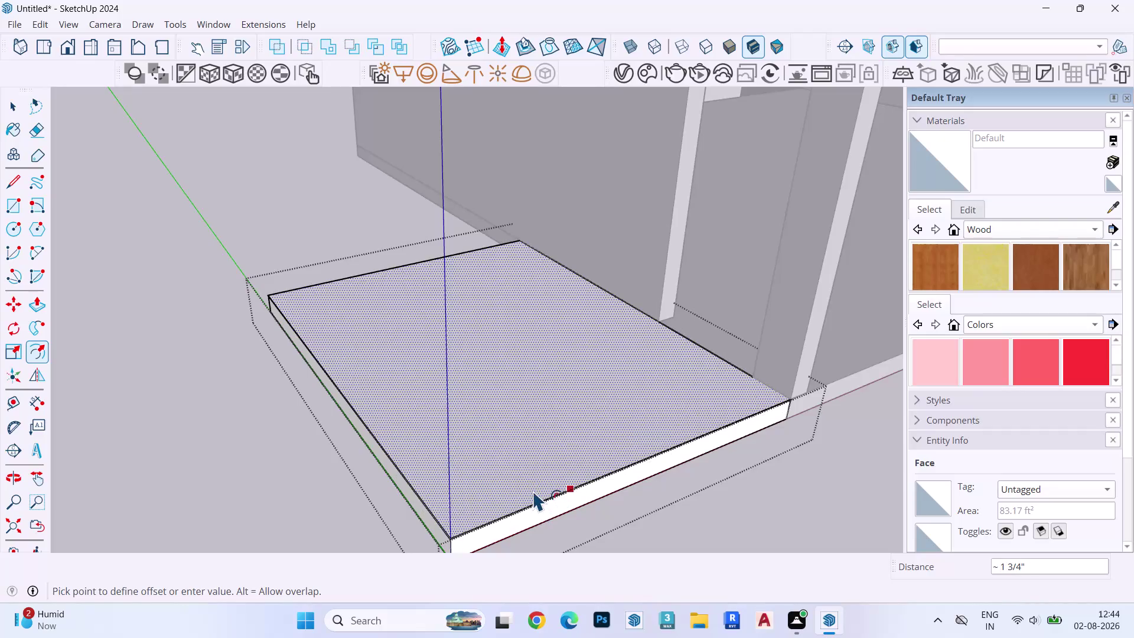
Offset the slab's top face inward by 6 inches.
text(6)
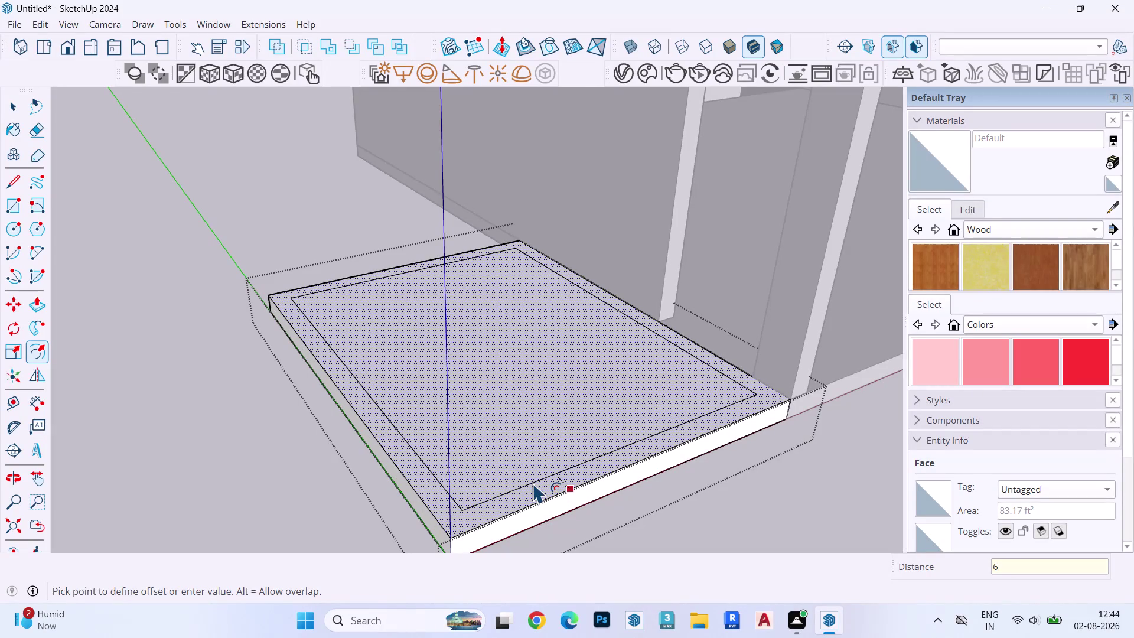
text(")
key(Return)
Move one edge of the inner outline flush with the slab's outer edge.
key(space)
scroll(up, 3)
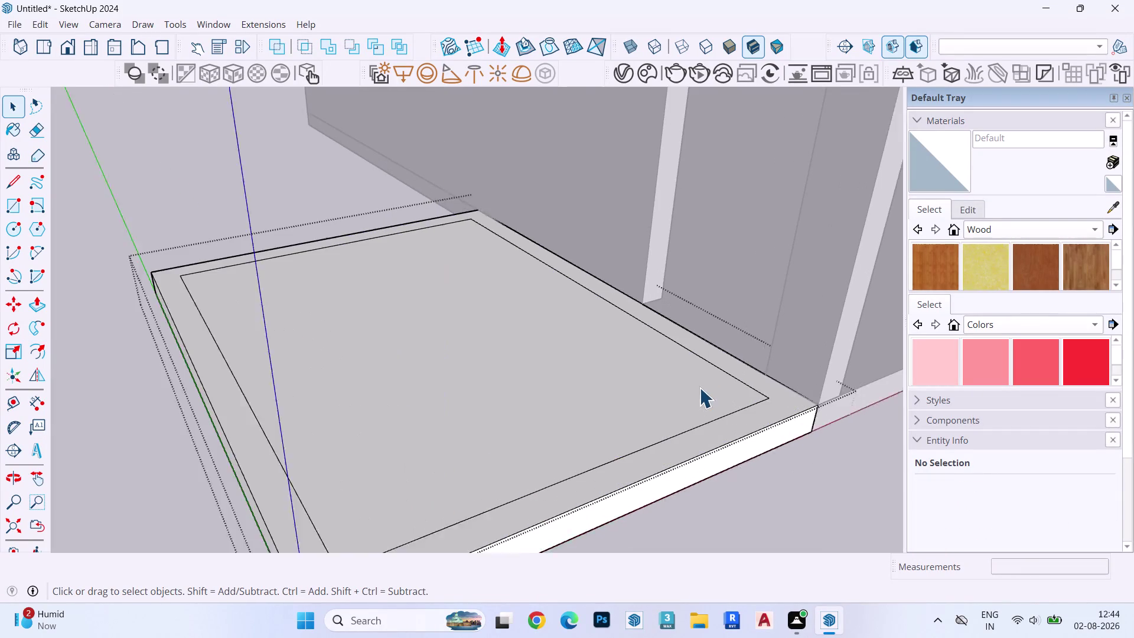
click(722, 371)
click(727, 371)
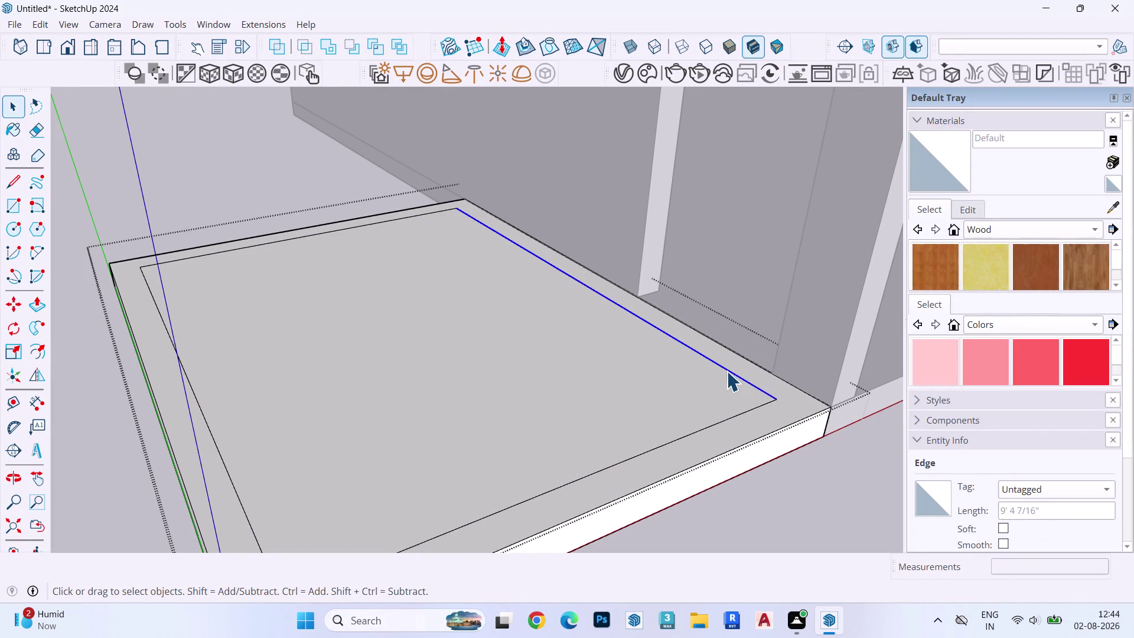
key(m)
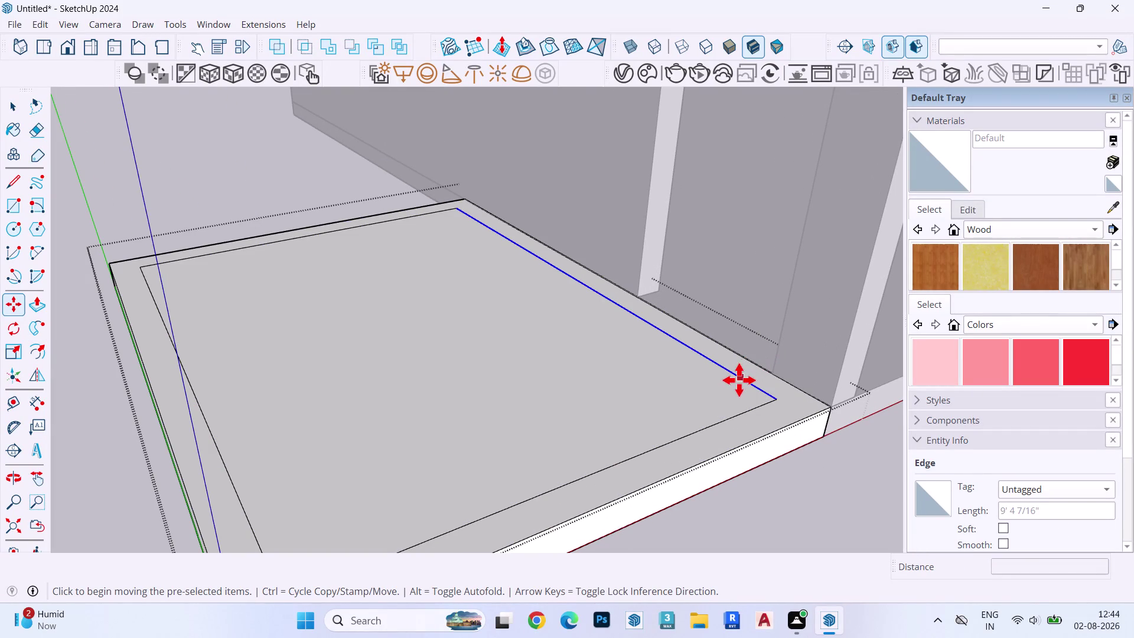
click(739, 380)
click(759, 371)
Select the narrow border strip for Push/Pull, undoing an accidental double-click pull.
key(space)
click(774, 415)
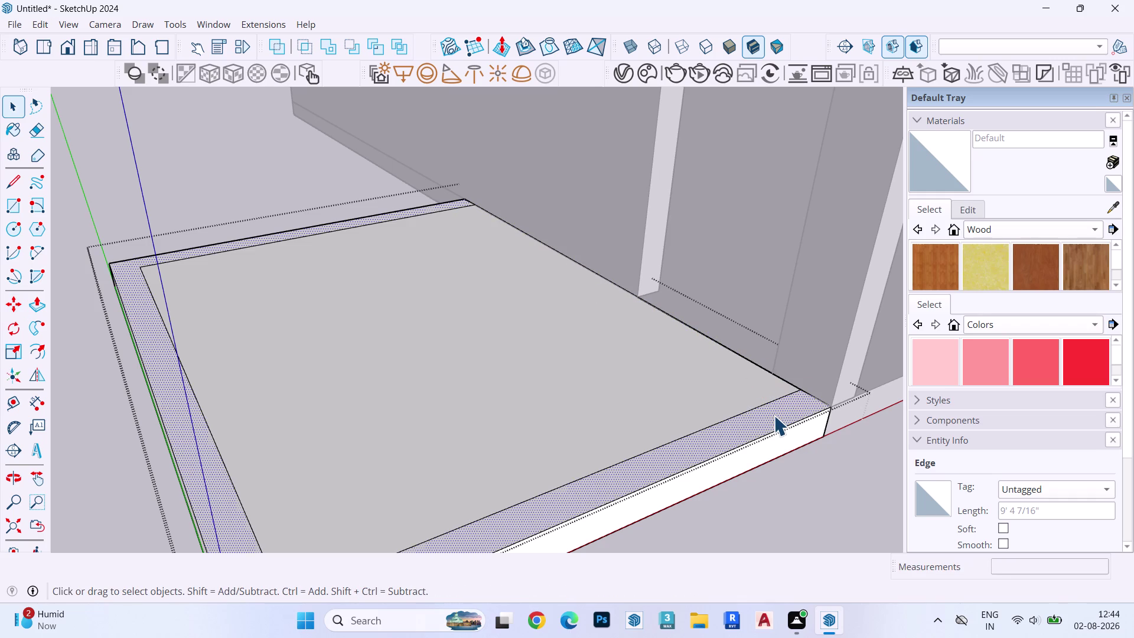
key(p)
double_click(773, 415)
key(ctrl+z)
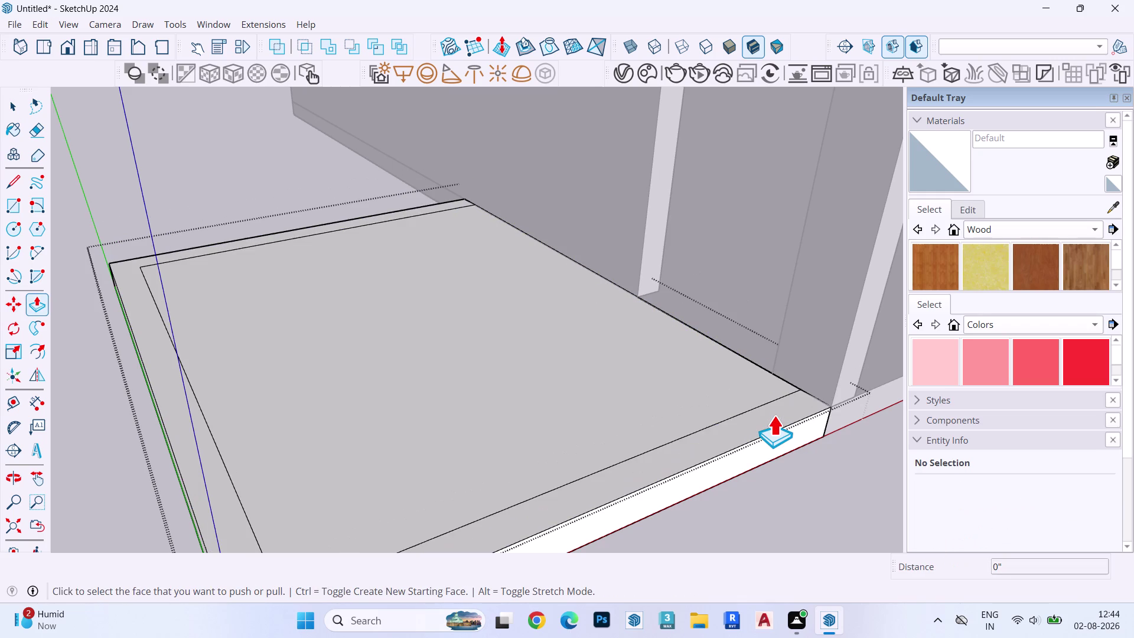
Pull the border strip face upward 10' to raise the thin walls, then clear the selection.
click(773, 421)
scroll(down, 3)
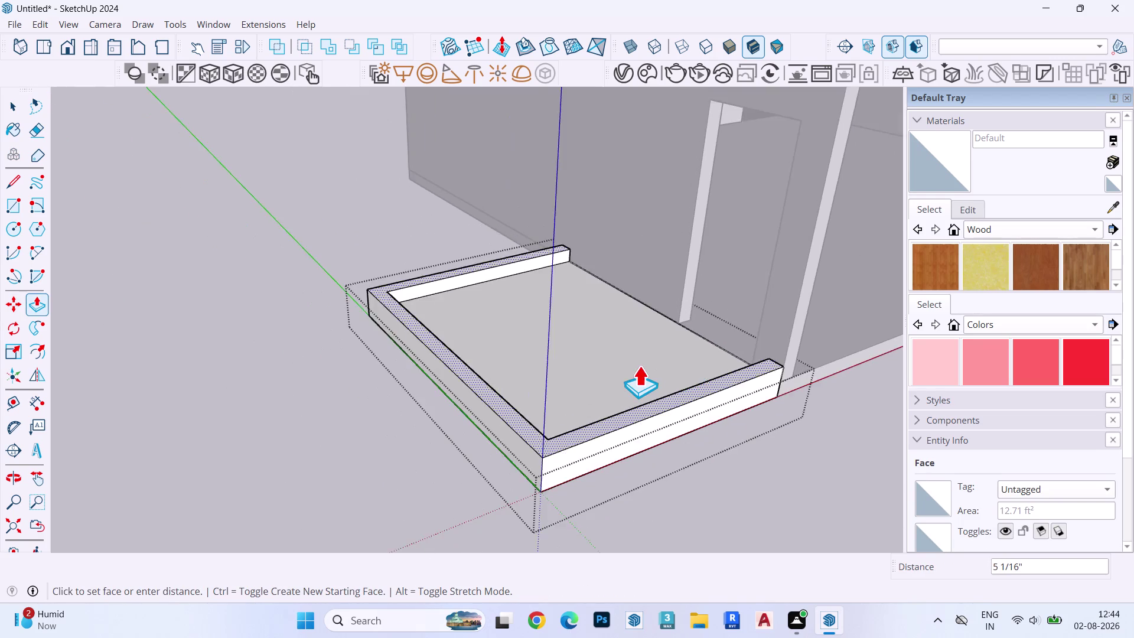
scroll(down, 3)
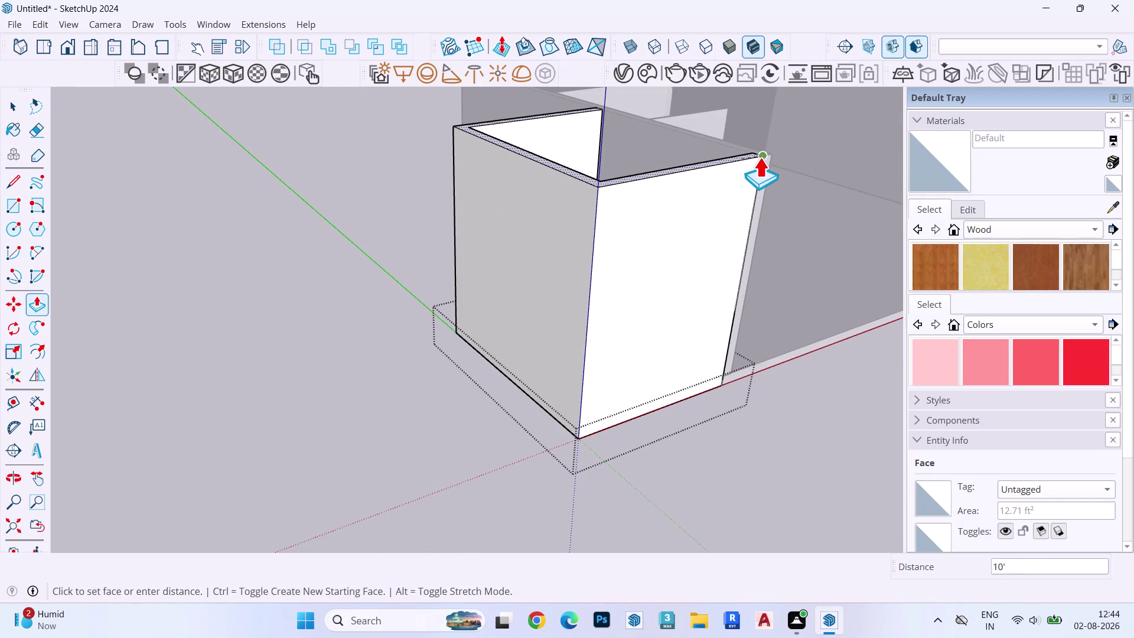
click(762, 156)
key(Escape)
key(space)
key(Escape)
key(Escape)
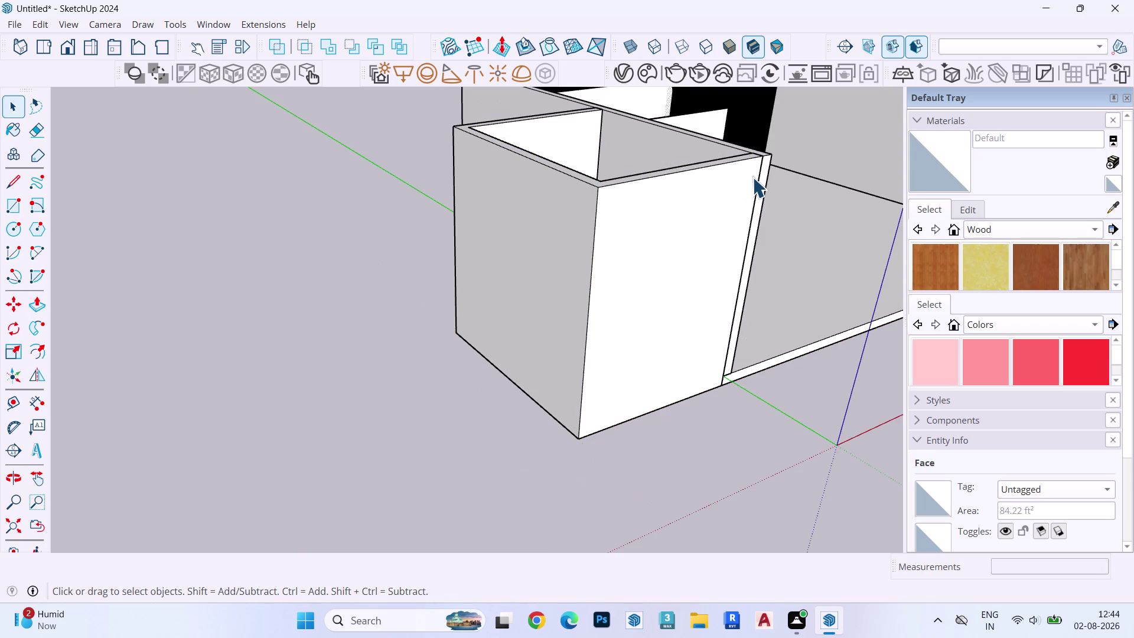
key(Escape)
key(Escape)
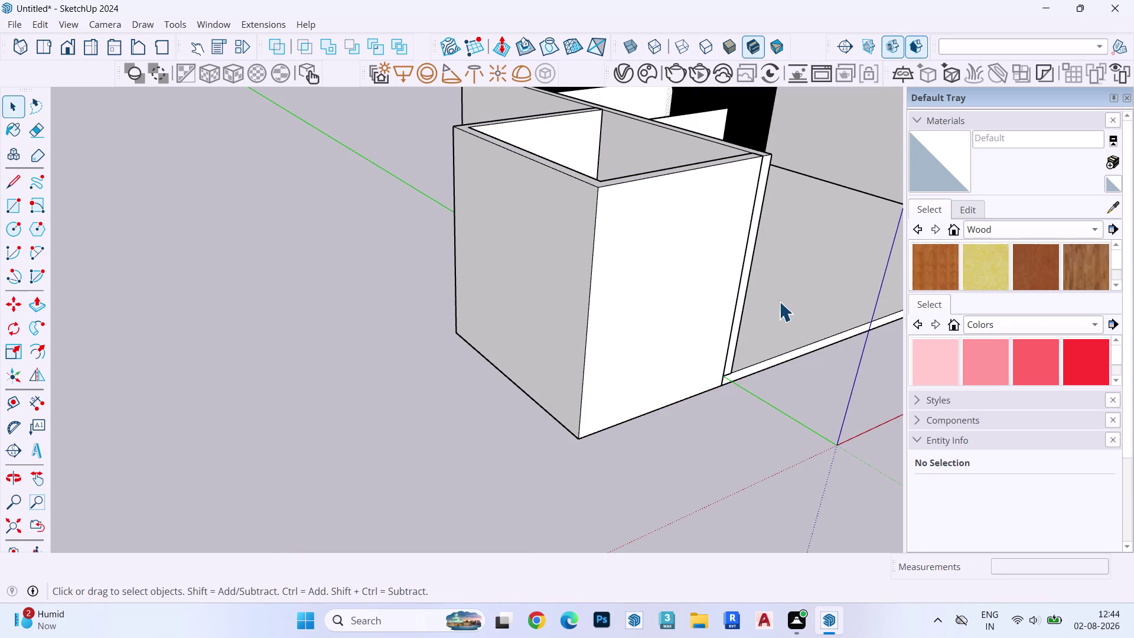